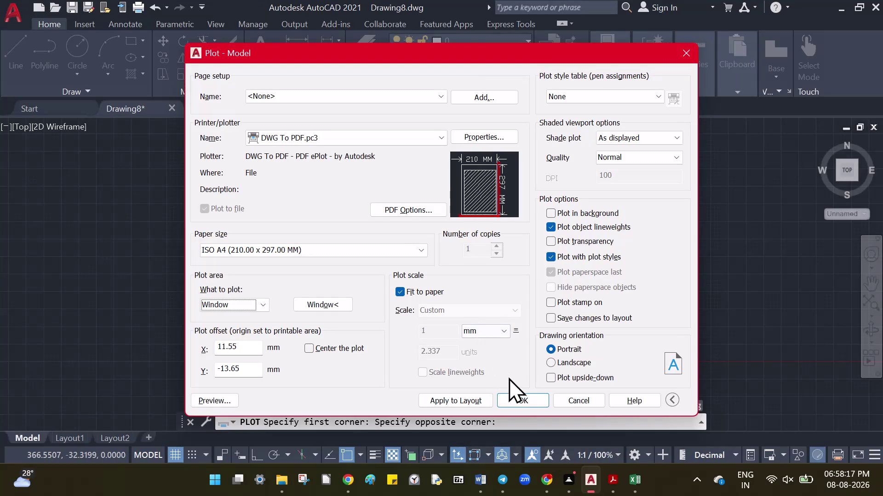
Plot the drawing to PDF as Drawing8-Model.pdf in the internship2 folder.
click(520, 398)
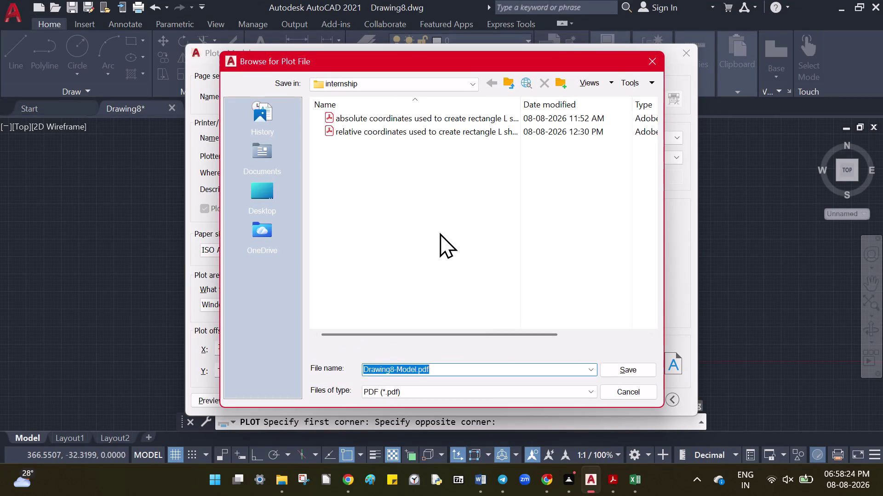
click(477, 81)
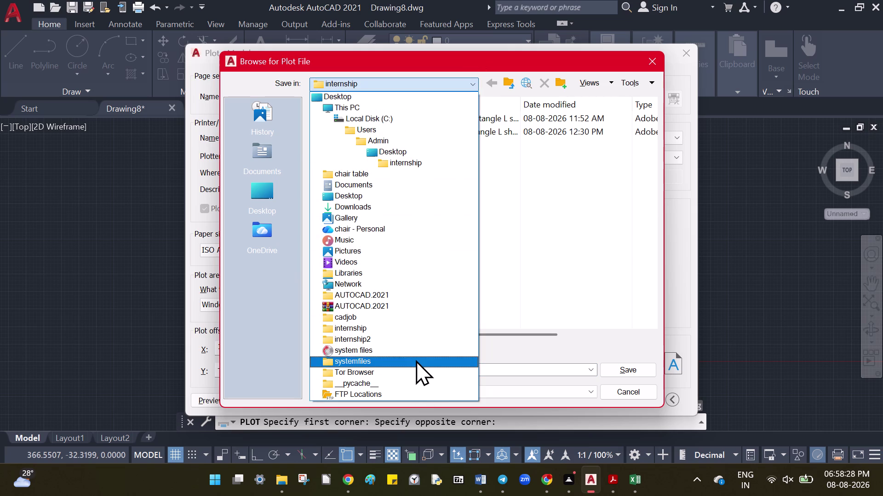
click(420, 341)
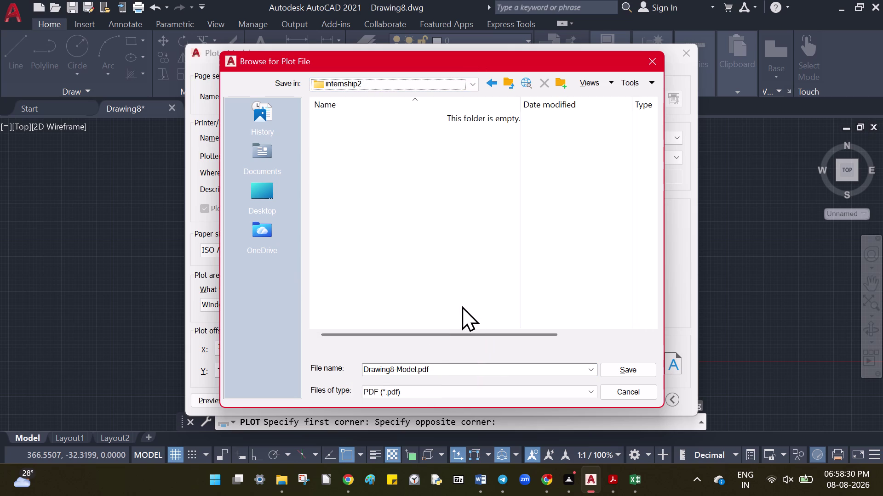
click(615, 369)
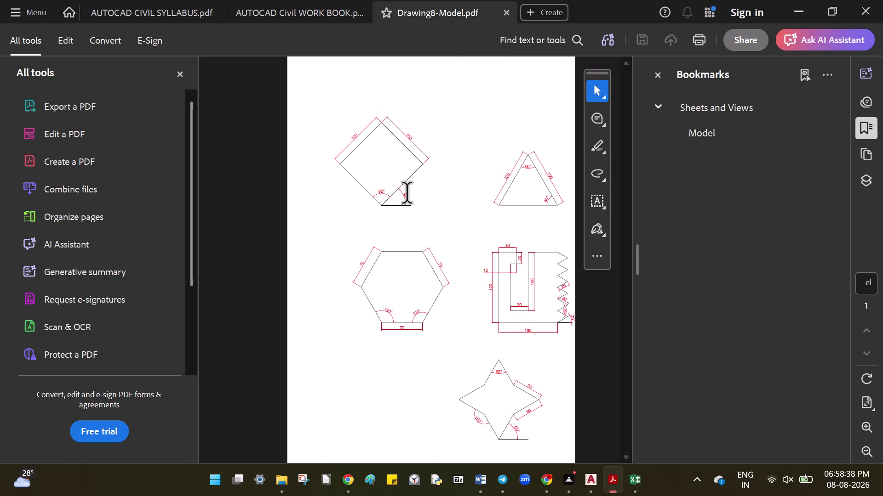
Zoom around Drawing8-Model.pdf to check the five dimensioned shapes, then return to AutoCAD.
scroll(up, 3)
scroll(up, 3)
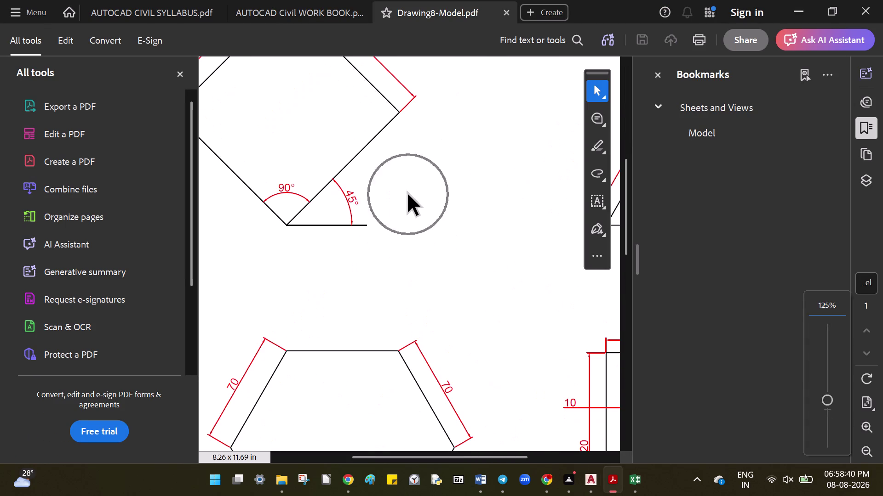
scroll(down, 3)
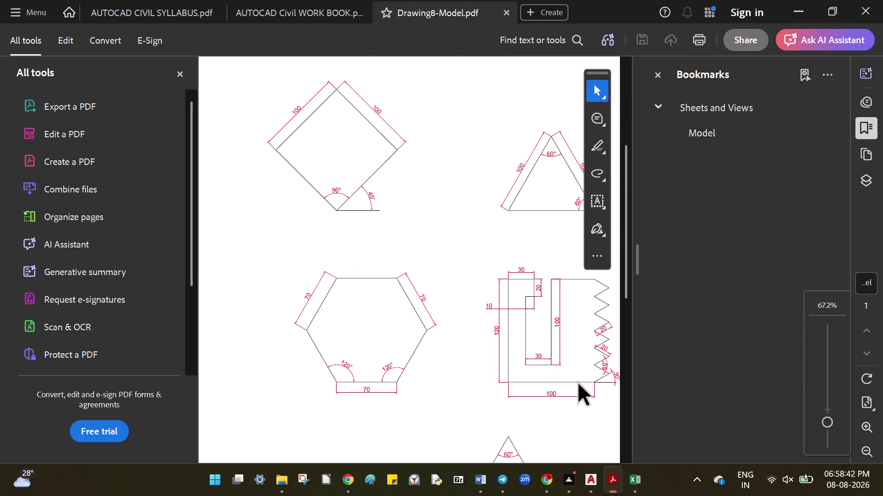
scroll(down, 3)
scroll(up, 3)
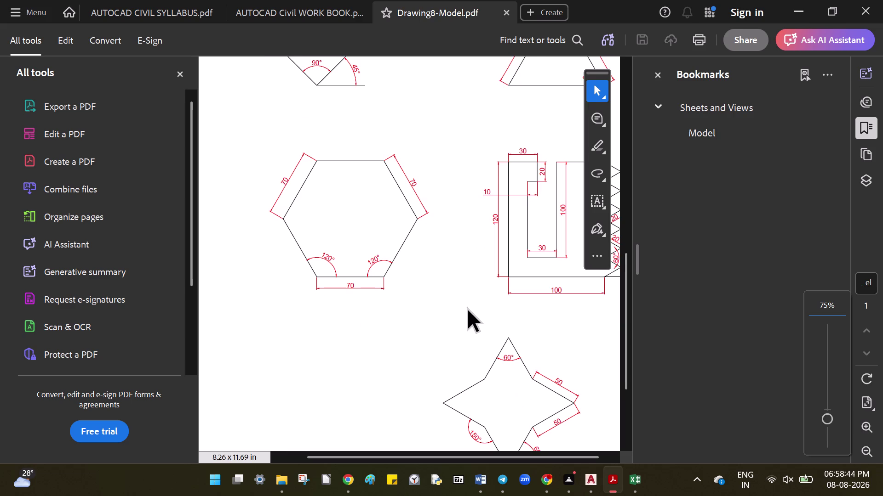
scroll(down, 3)
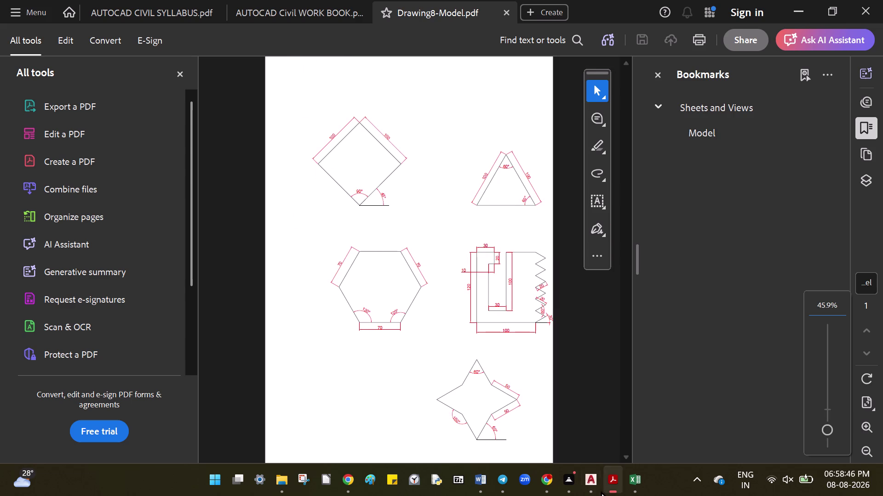
click(595, 487)
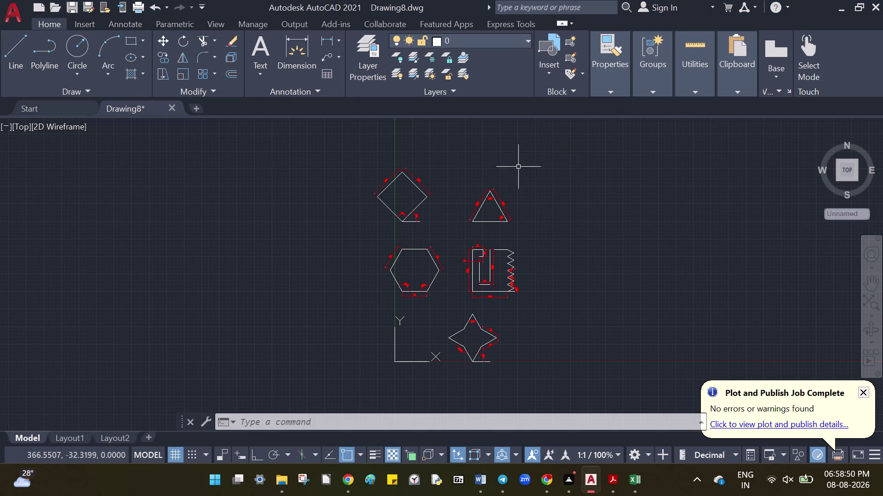
Quit AutoCAD, saving the drawing as Drawing8.dwg in internship2.
click(877, 4)
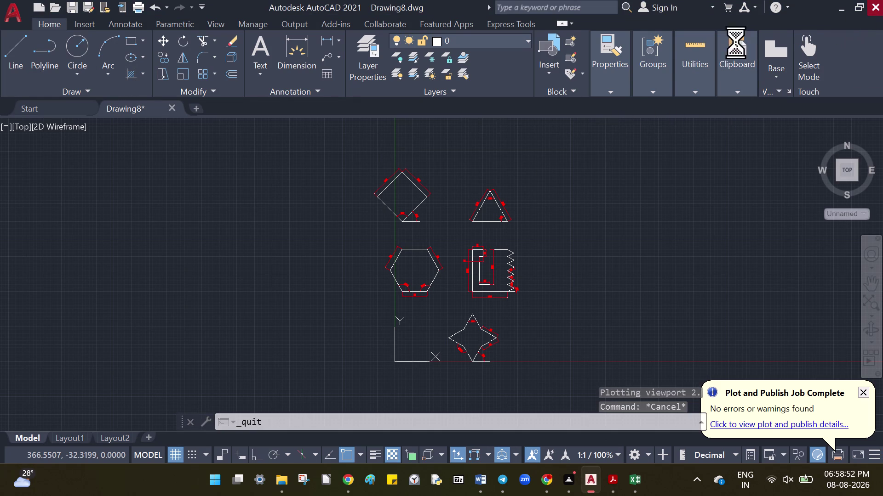
click(388, 263)
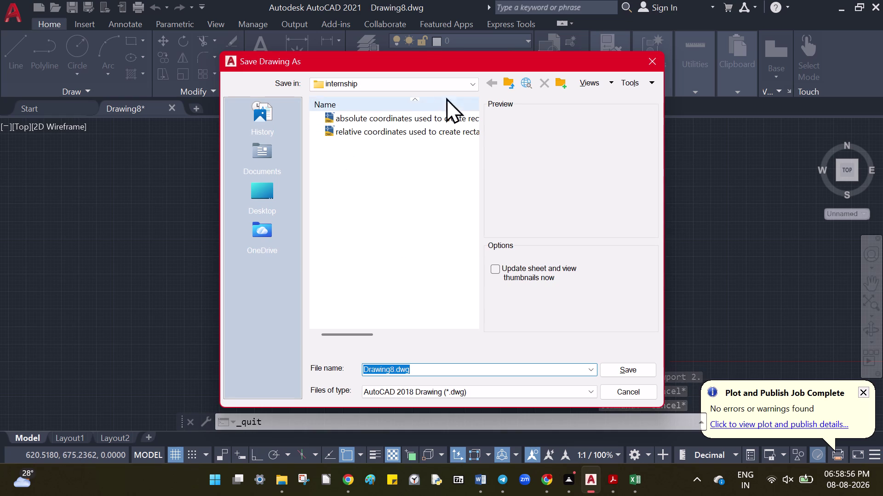
click(472, 84)
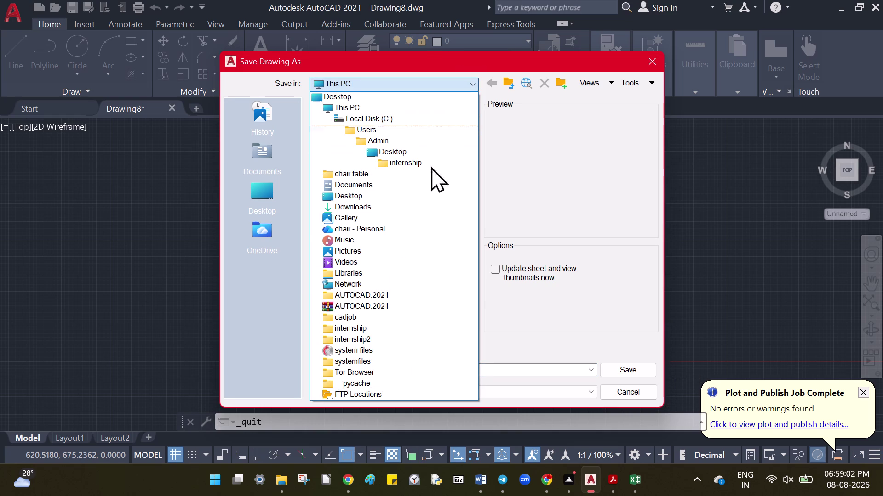
click(407, 340)
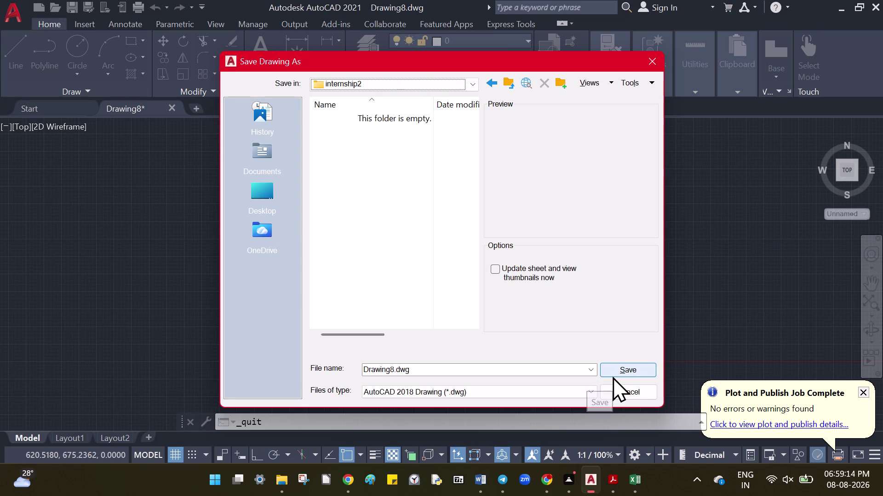
click(612, 375)
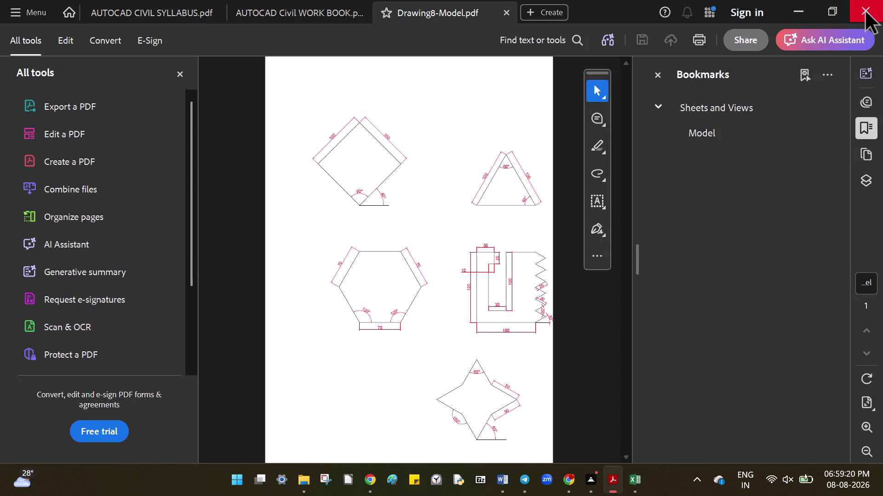
Close only the Drawing8-Model.pdf tab in Acrobat.
click(866, 12)
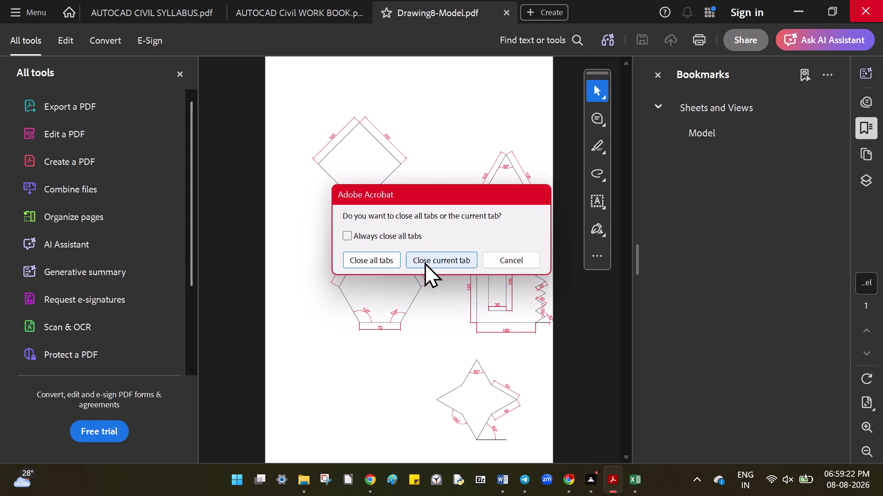
click(427, 260)
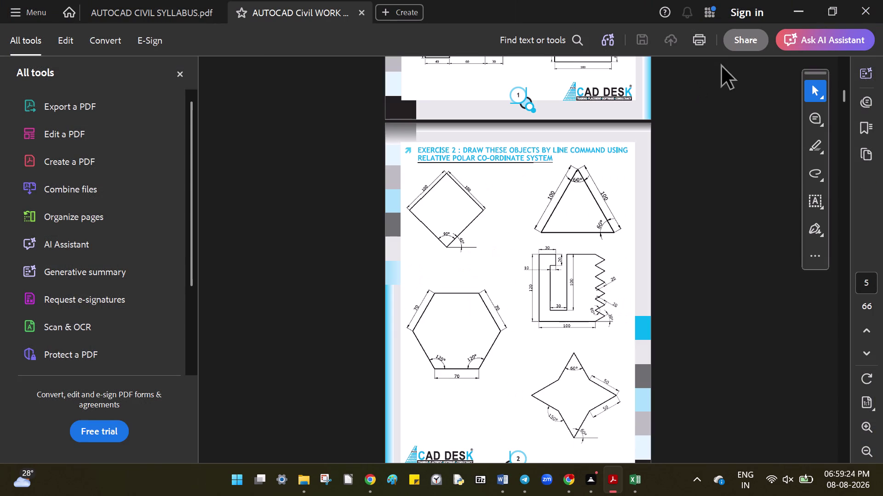